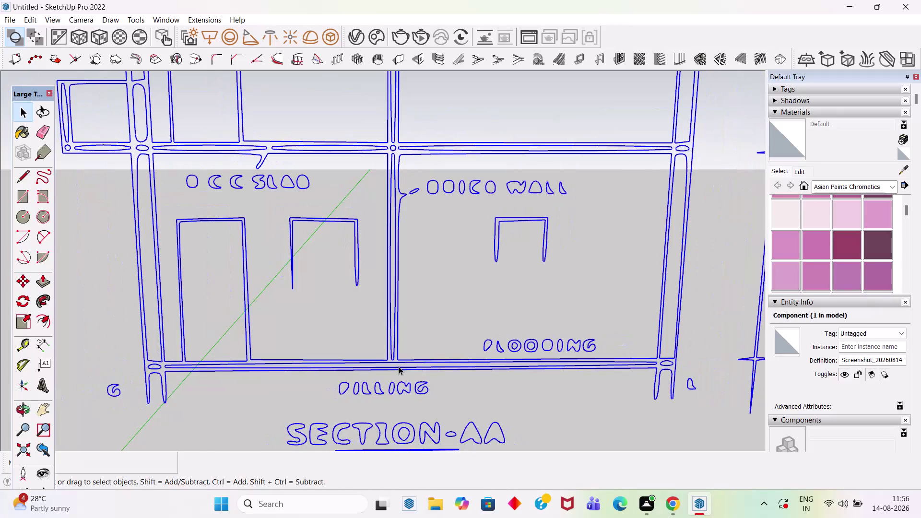
Select the imported house blueprint sheet and delete it, leaving only the three-storey box.
scroll(down, 3)
scroll(down, 3)
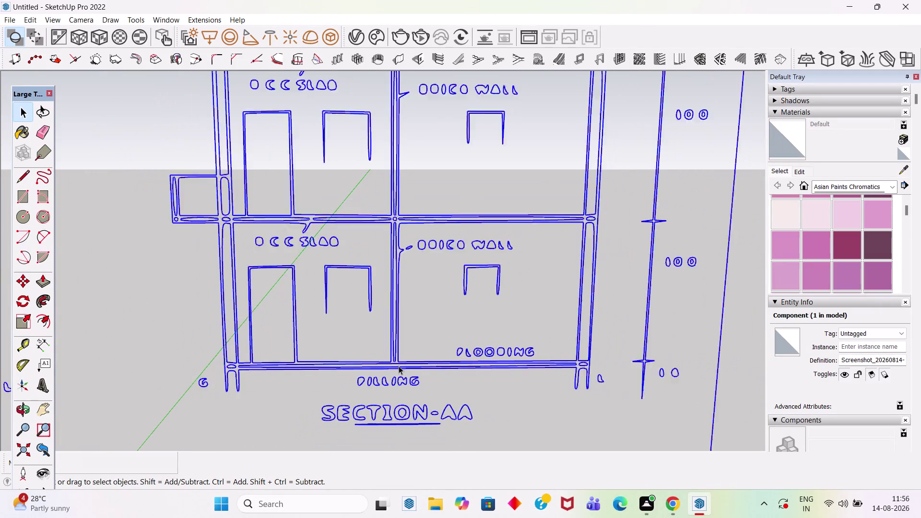
scroll(down, 3)
scroll(down, 3)
scroll(down, 3)
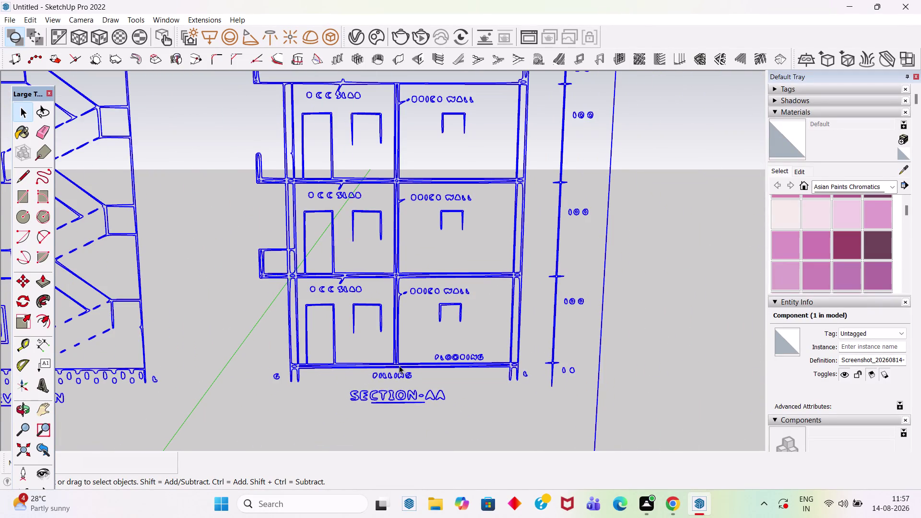
scroll(down, 3)
scroll(down, 3)
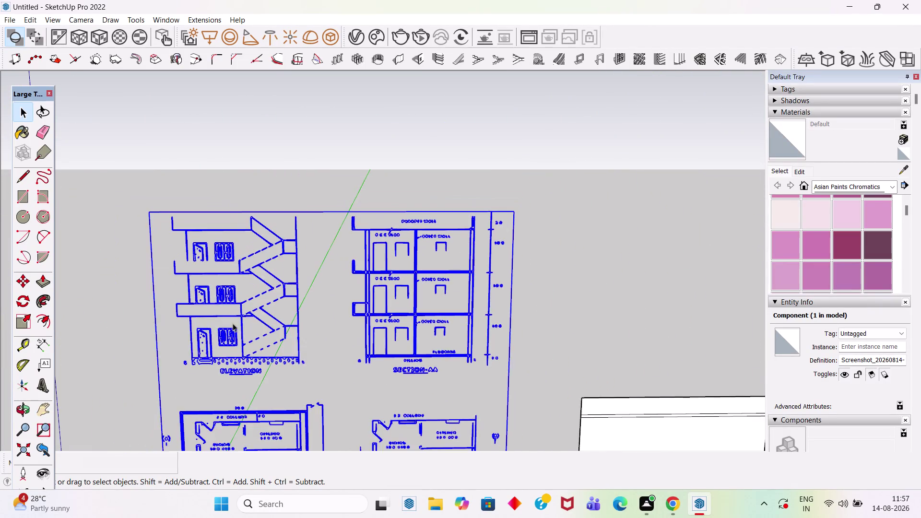
scroll(up, 3)
scroll(up, 3)
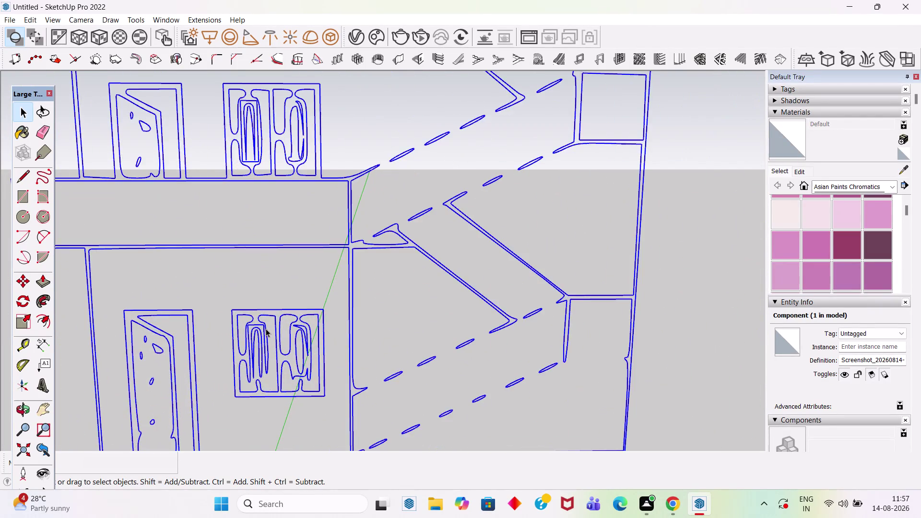
scroll(up, 3)
scroll(up, 3)
scroll(down, 3)
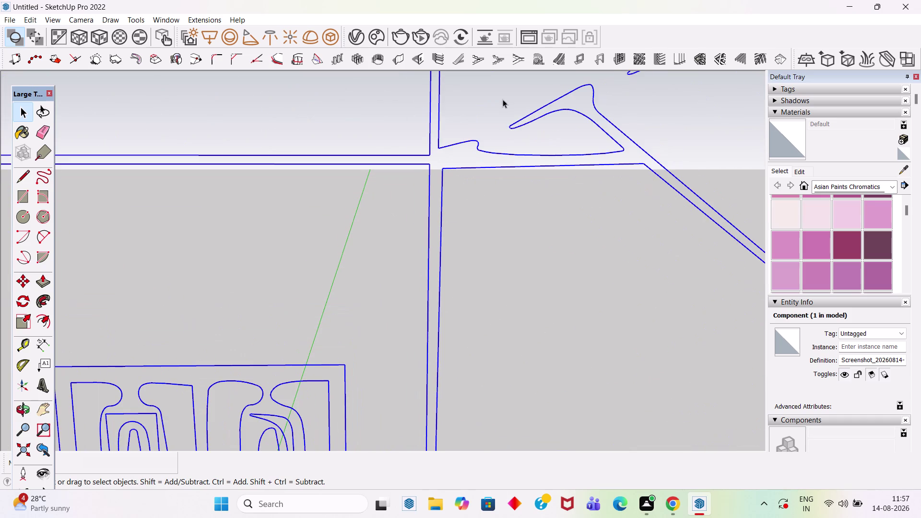
scroll(down, 3)
scroll(down, 3)
scroll(down, 3)
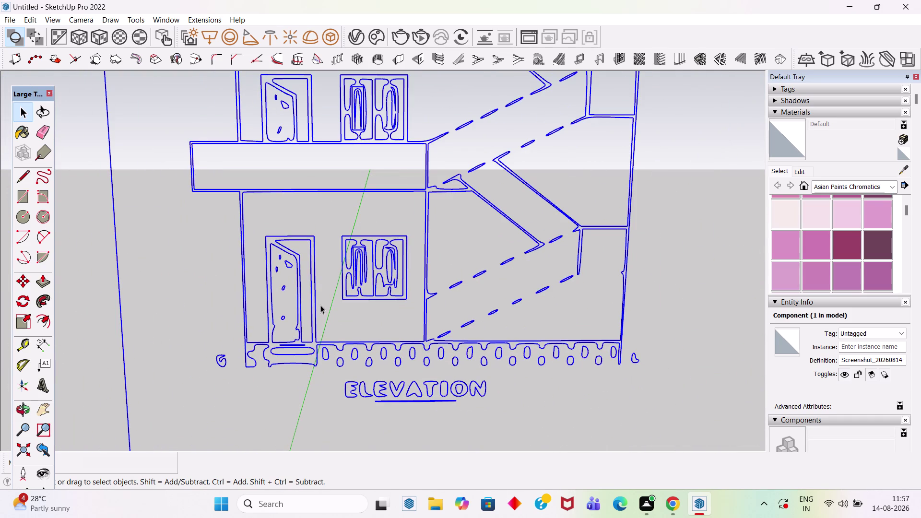
scroll(down, 3)
scroll(down, 3)
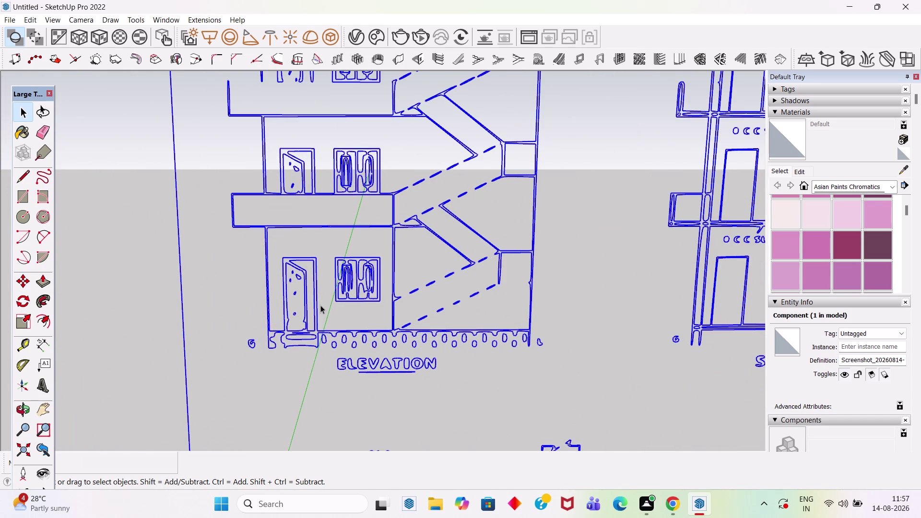
scroll(down, 3)
scroll(down, 3)
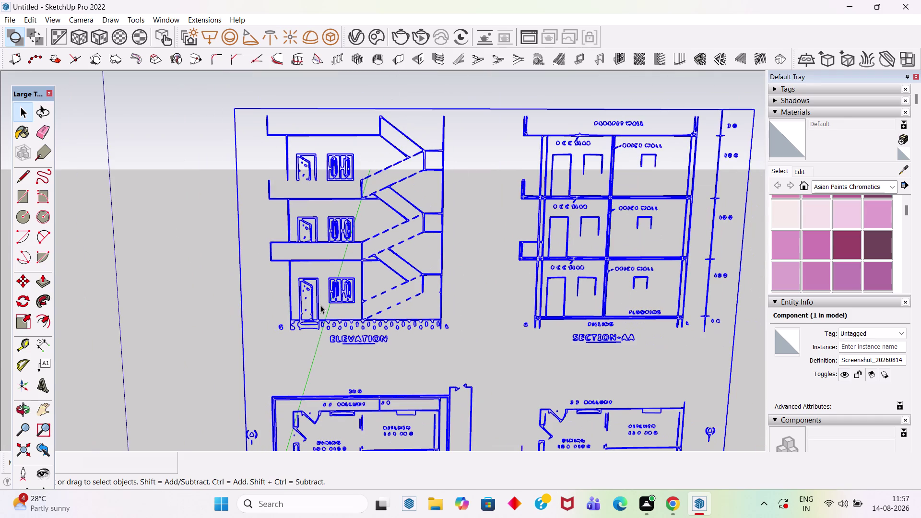
scroll(down, 3)
scroll(down, 3)
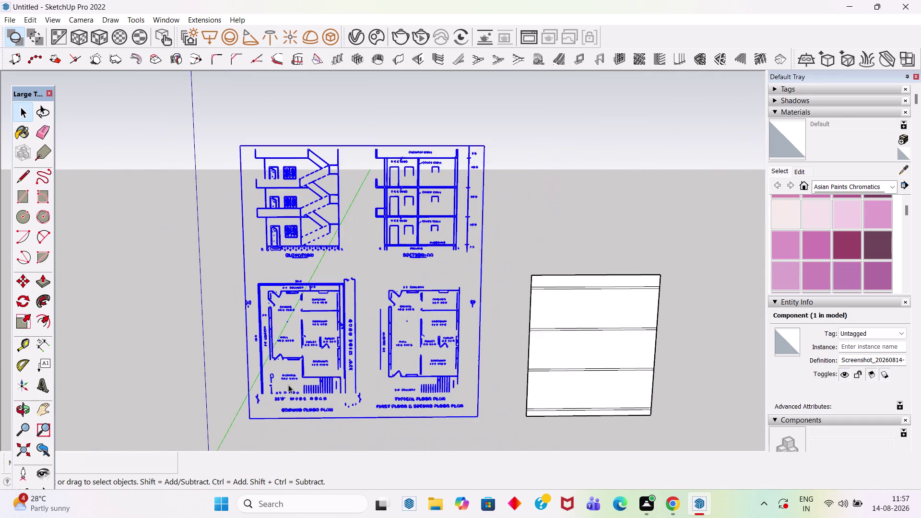
scroll(up, 3)
scroll(up, 3)
scroll(up, 3)
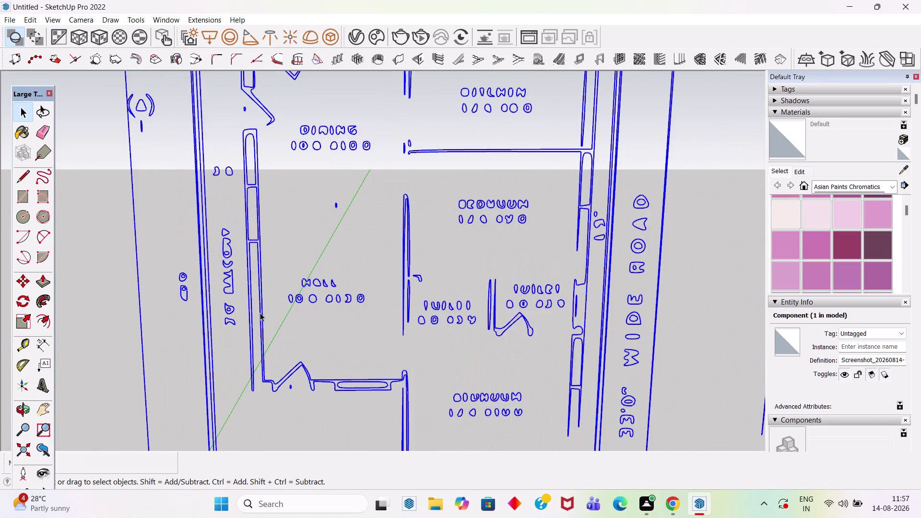
scroll(up, 3)
scroll(down, 3)
scroll(down, 3)
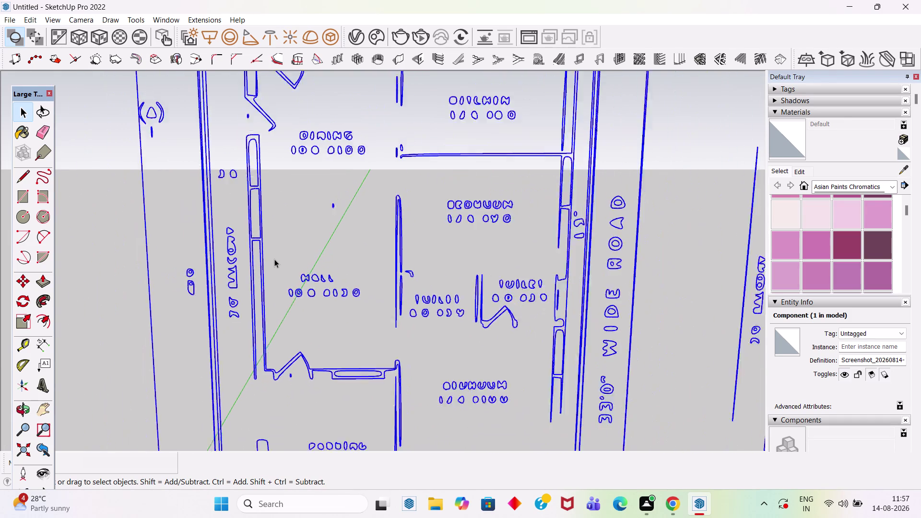
scroll(down, 3)
scroll(down, 3)
scroll(down, 3)
scroll(down, 3)
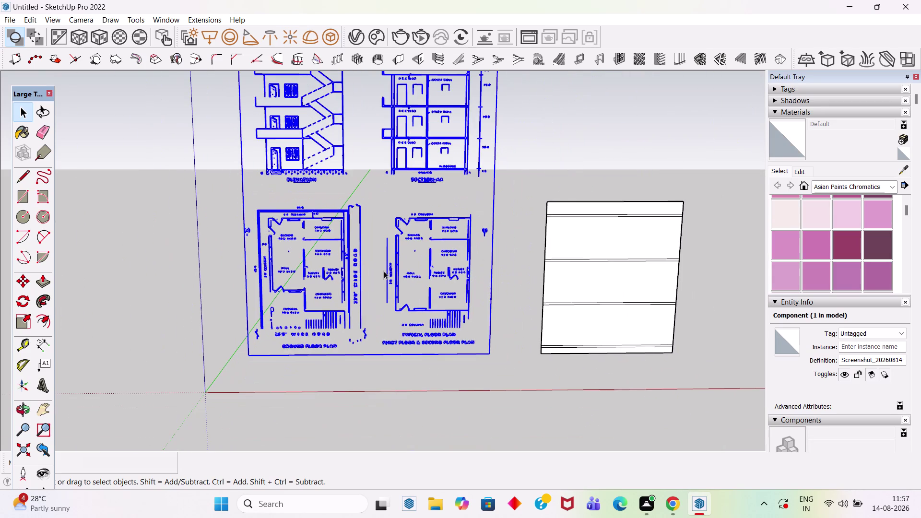
click(491, 221)
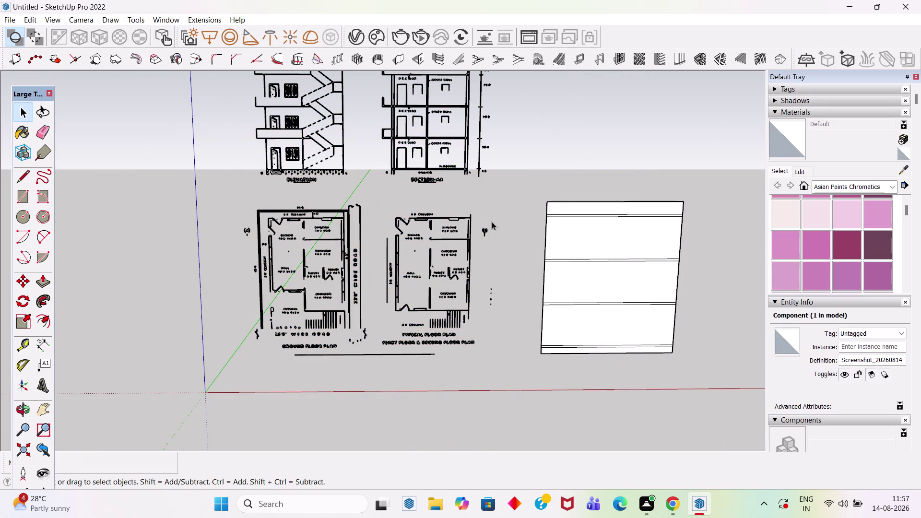
click(492, 221)
click(451, 253)
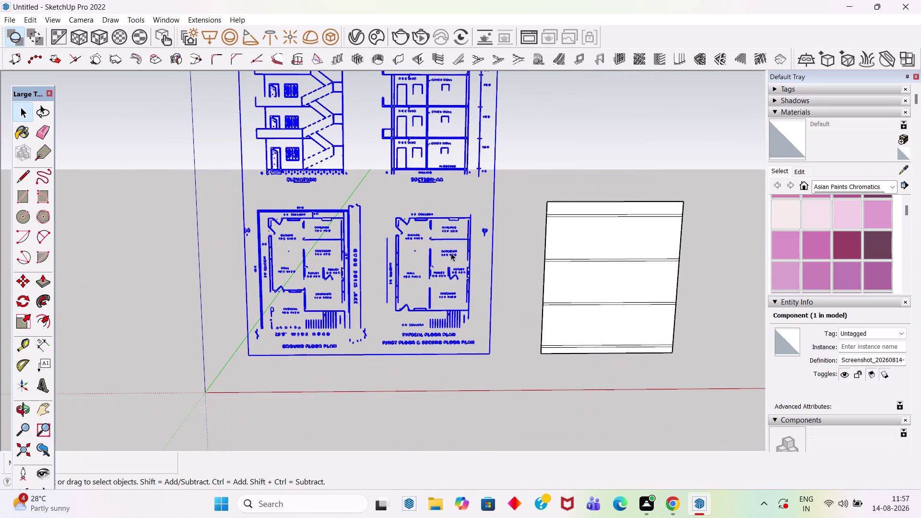
key(Delete)
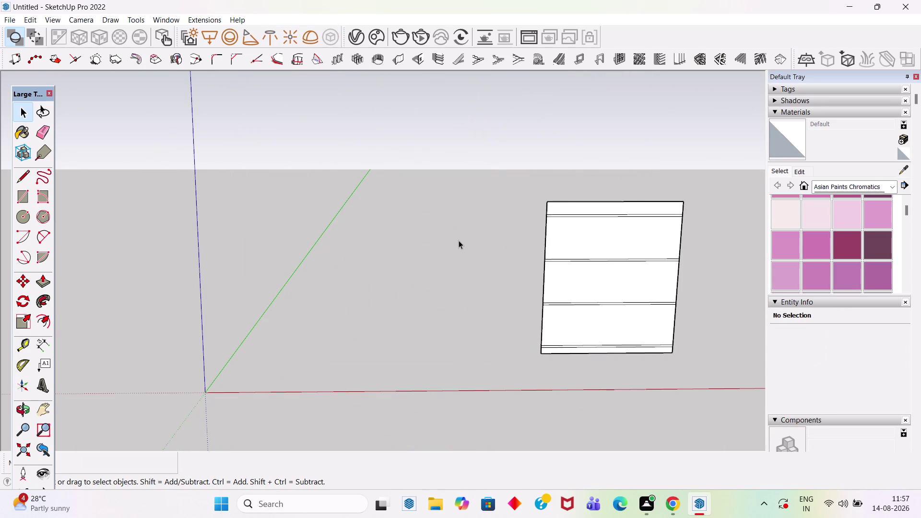